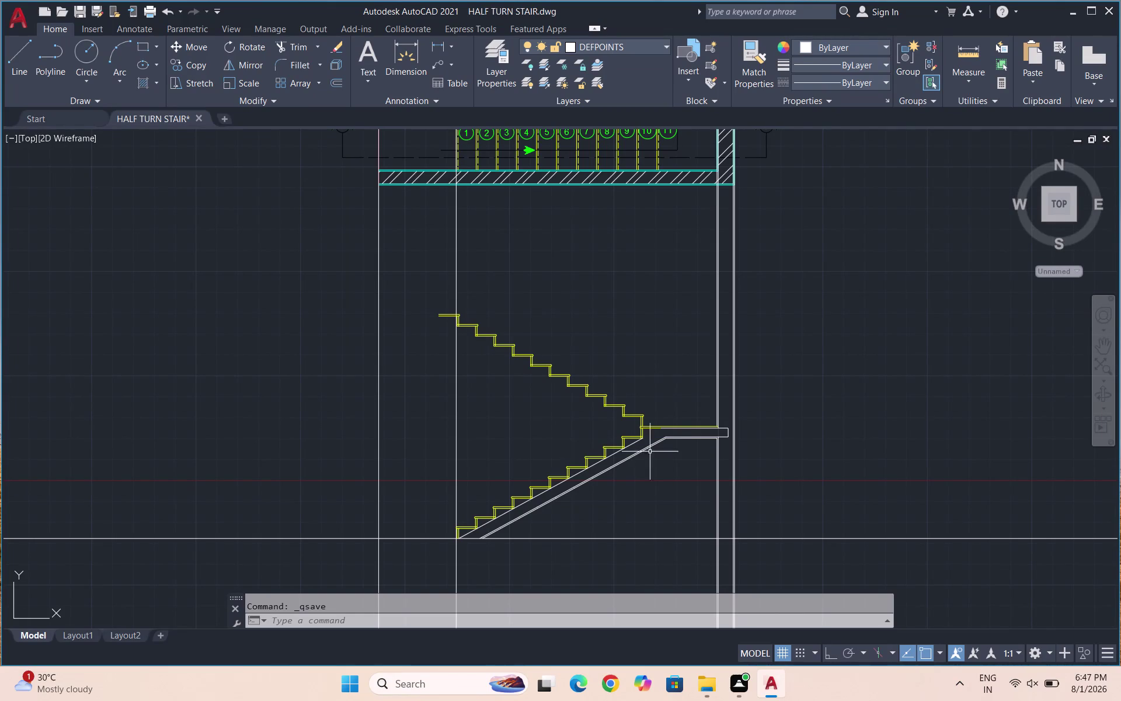
Start a Line right of the stair section and turn Ortho on for a vertical stroke.
key(l)
key(Return)
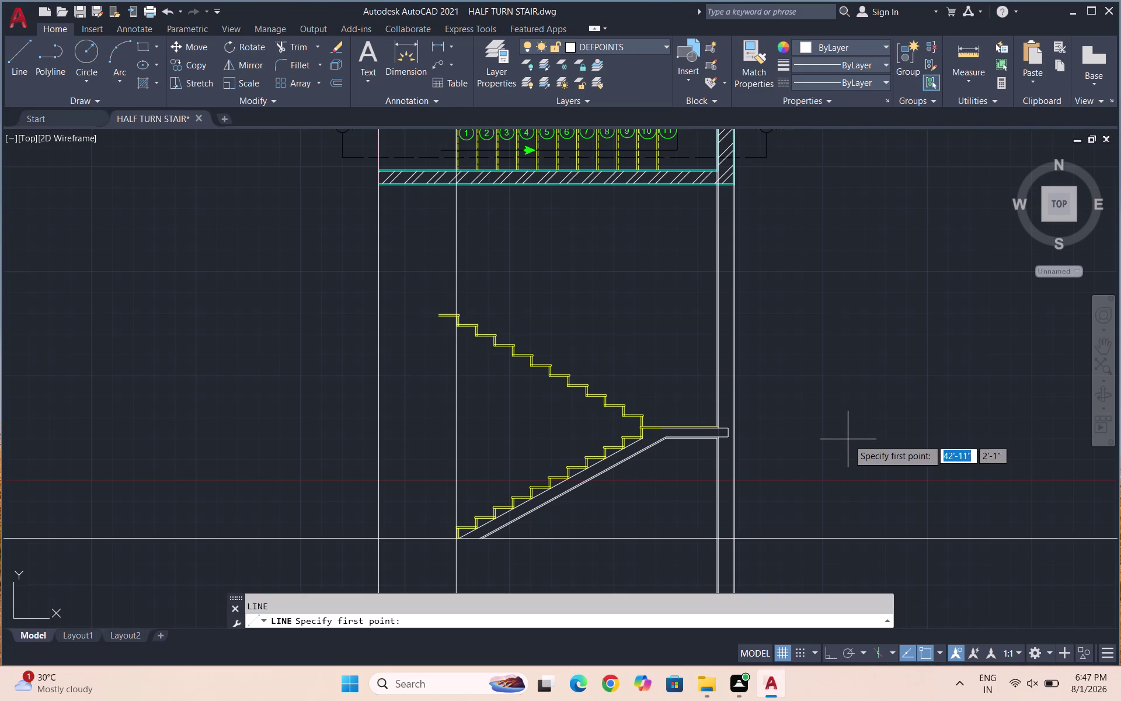
click(866, 445)
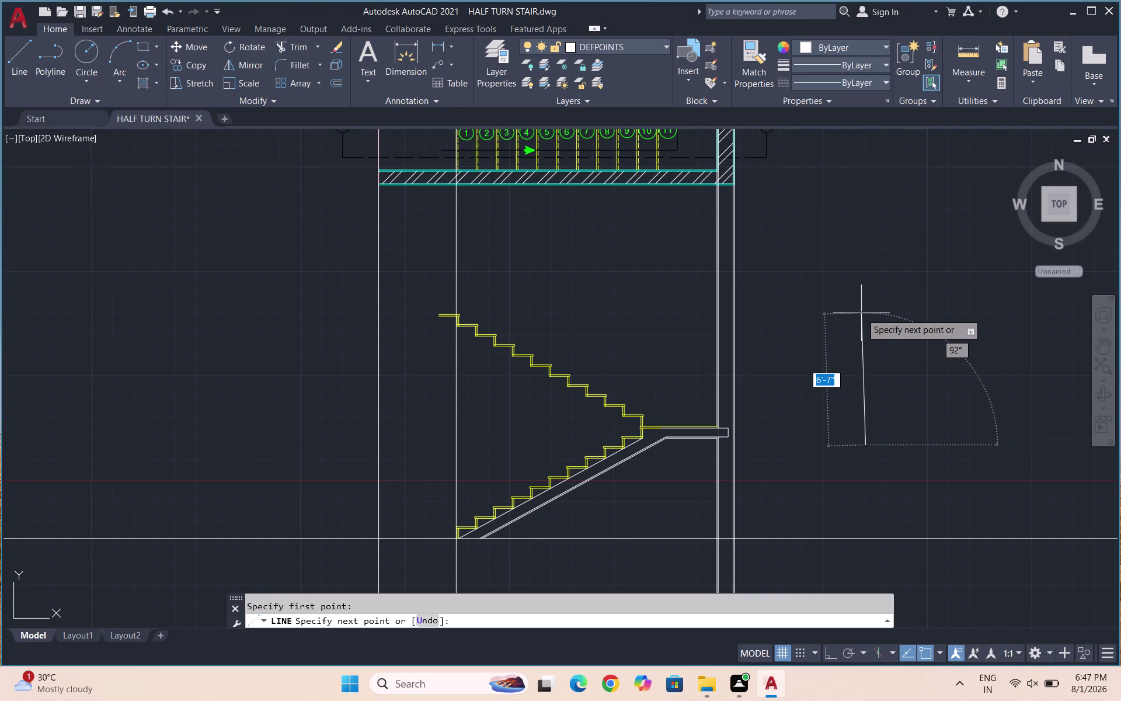
key(F8)
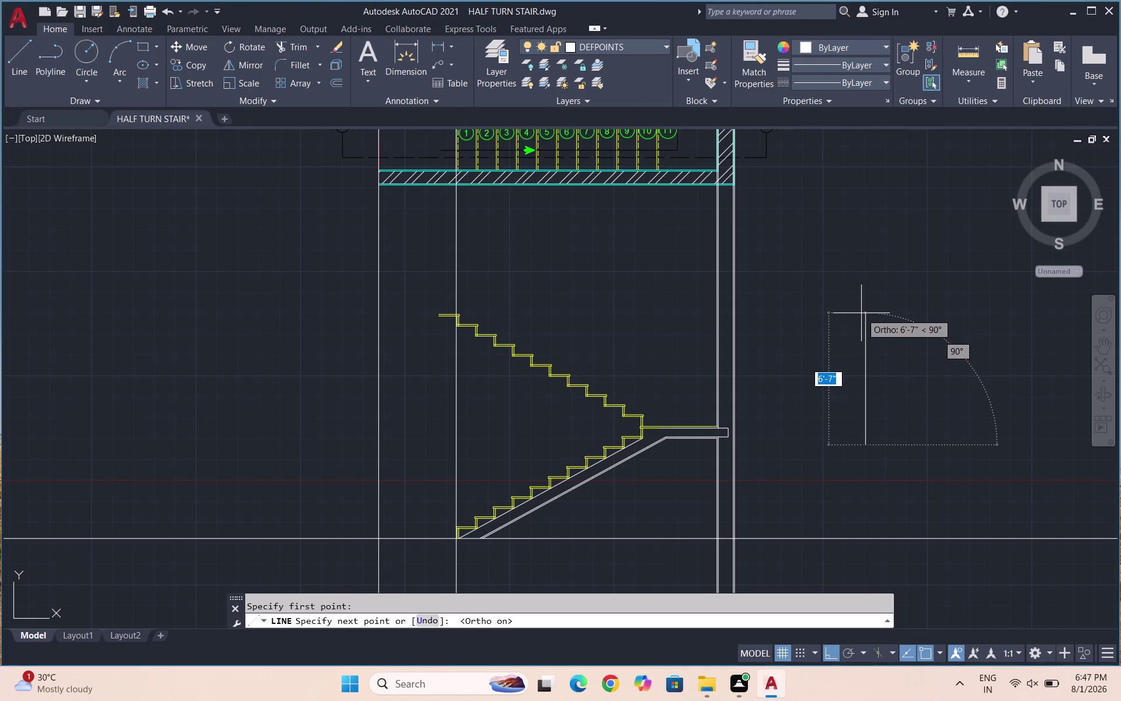